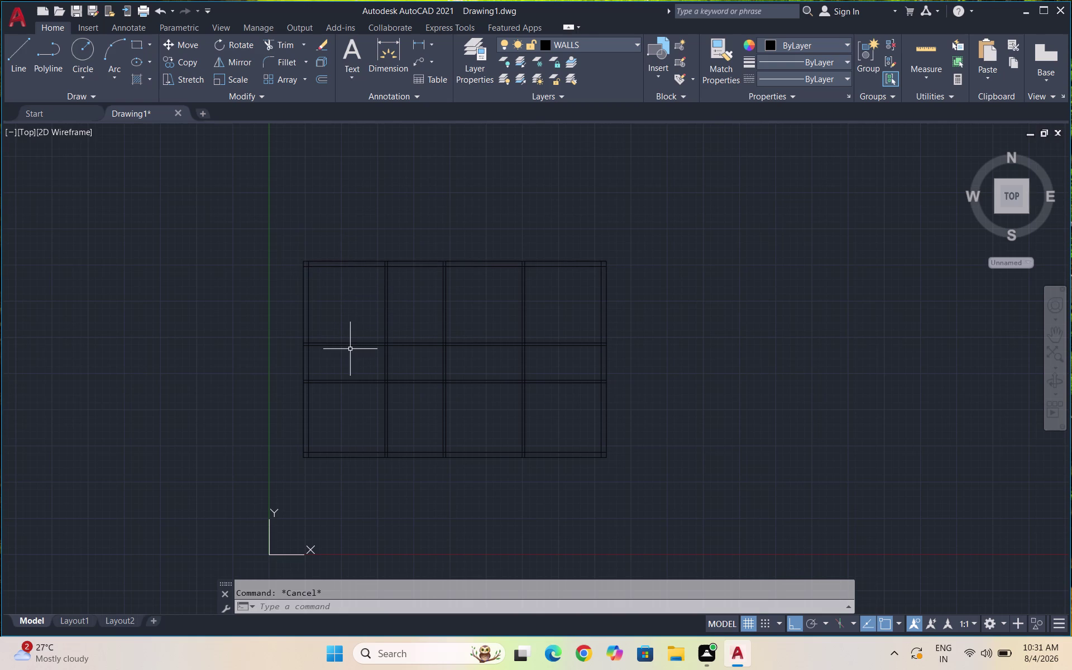
Zoom in on the three-by-four double-line wall grid so the rooms fill more of the view.
scroll(up, 3)
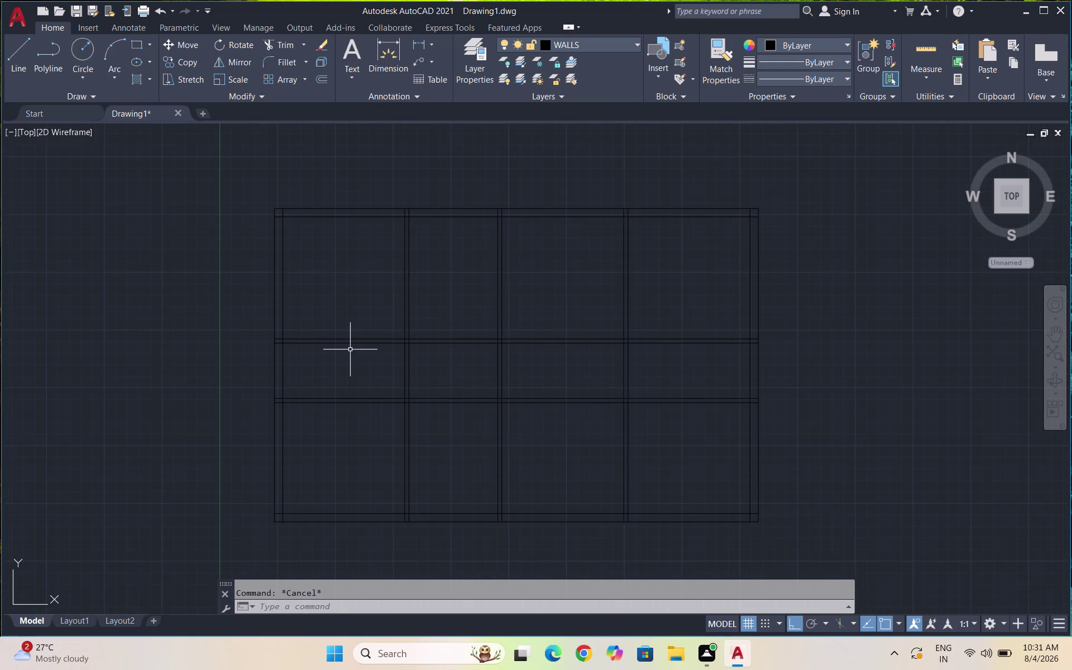